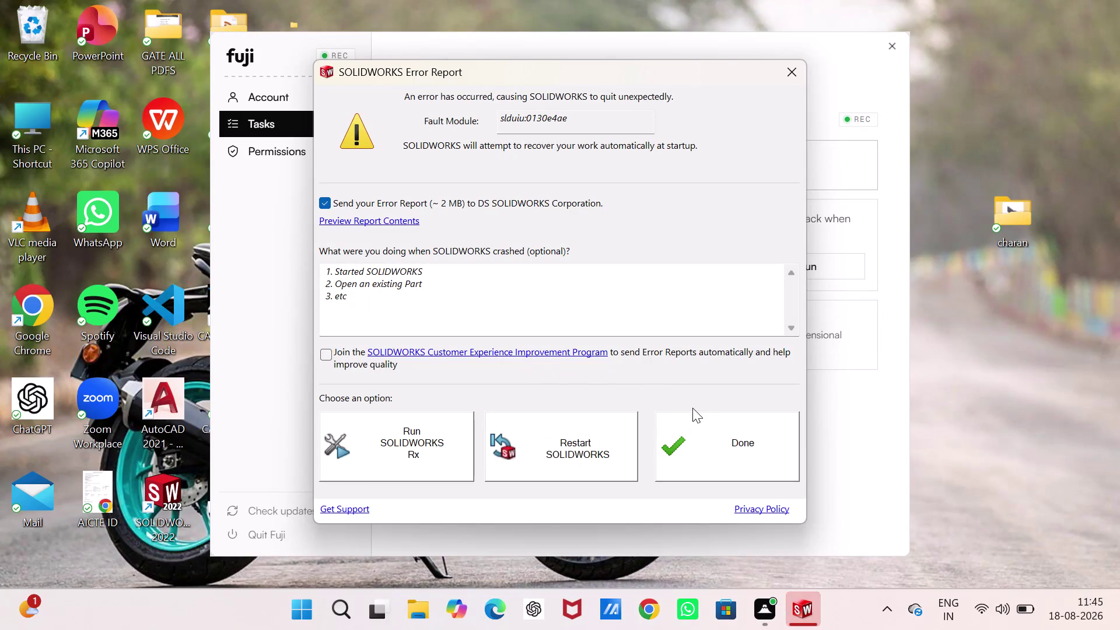
click(721, 444)
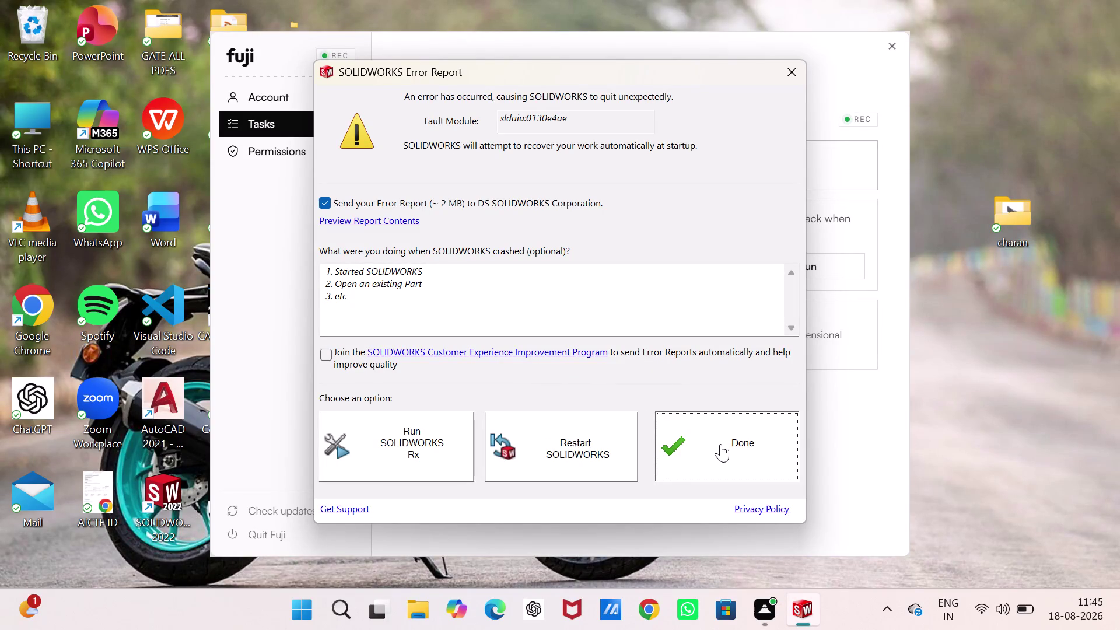